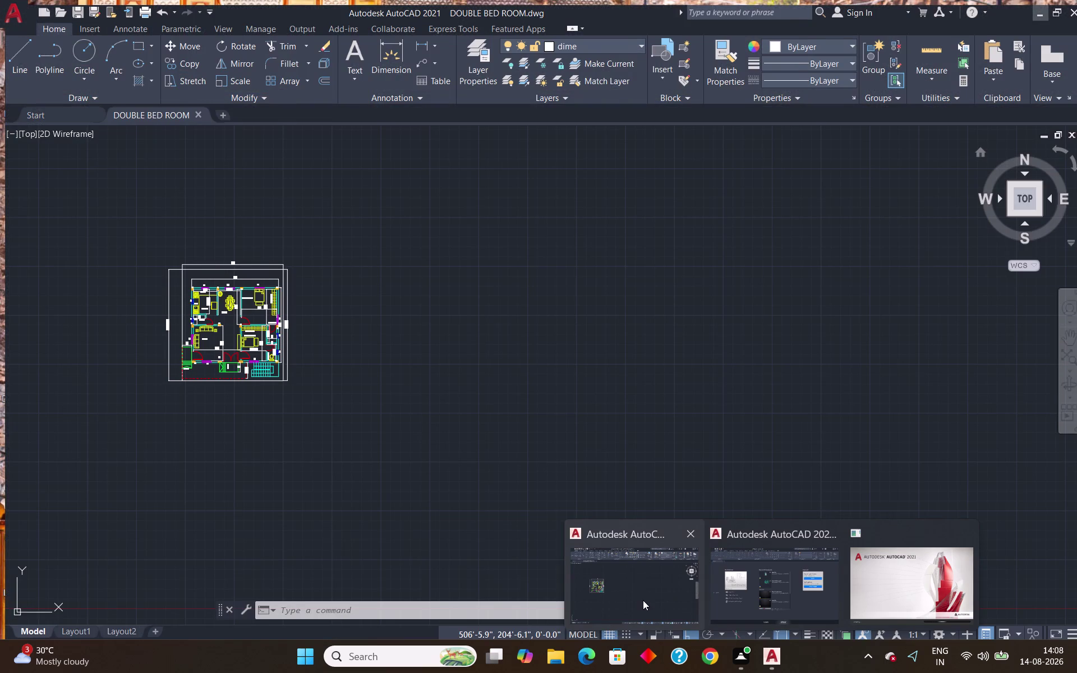
Bring the double bedroom floor plan to the front, zoom in, and save it.
click(643, 600)
scroll(up, 3)
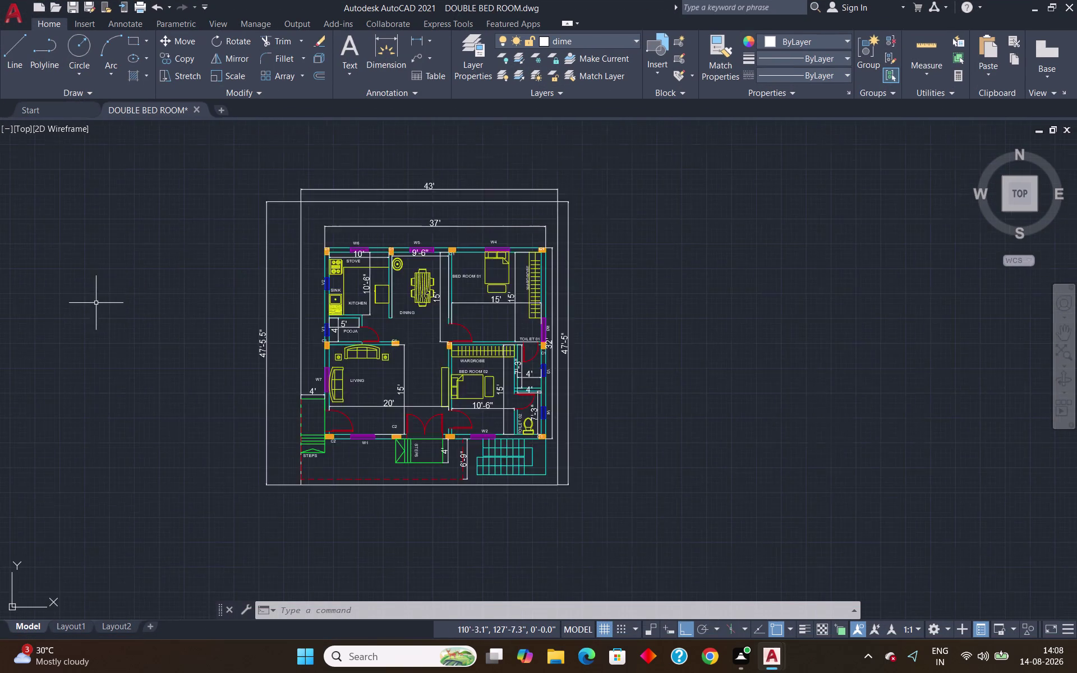
scroll(up, 3)
scroll(down, 3)
scroll(up, 3)
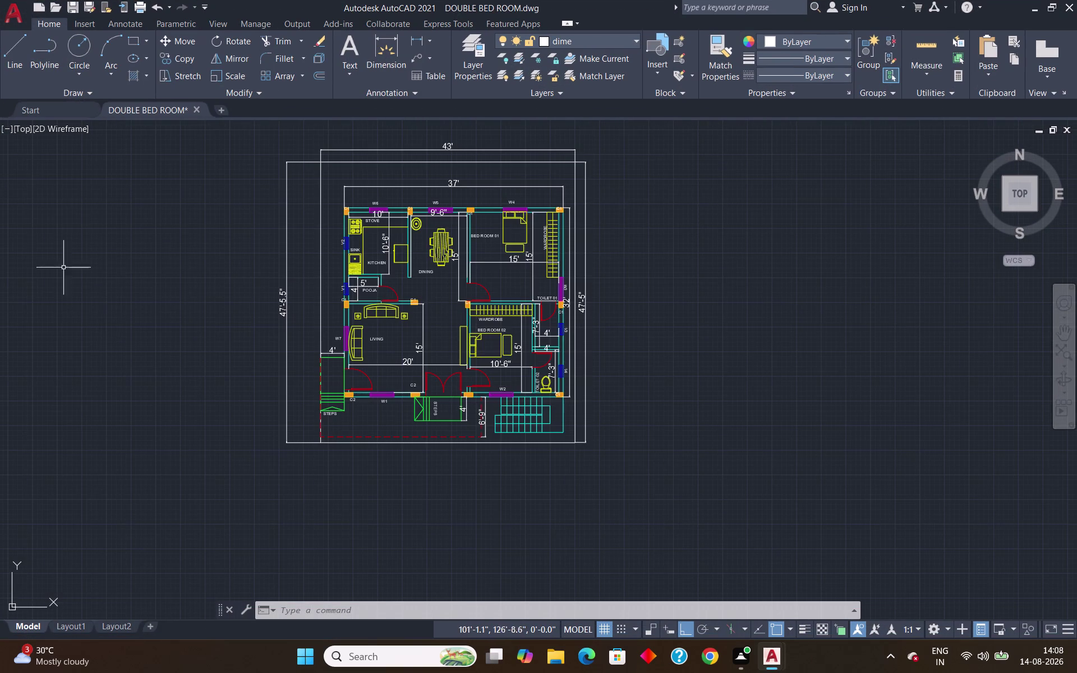
click(18, 18)
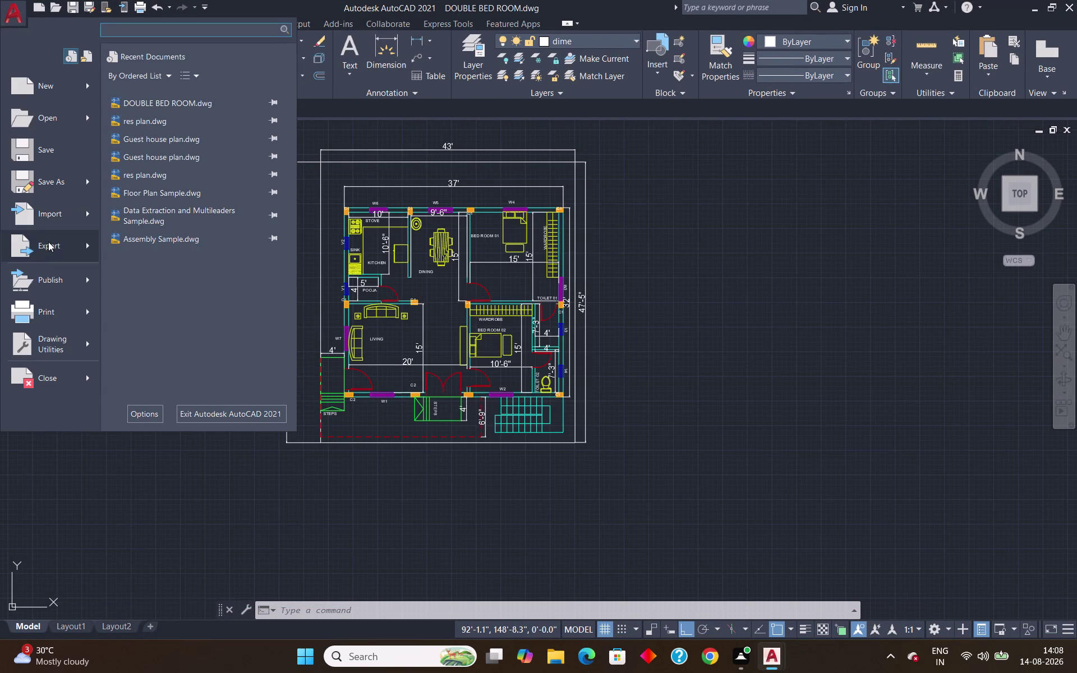
click(63, 145)
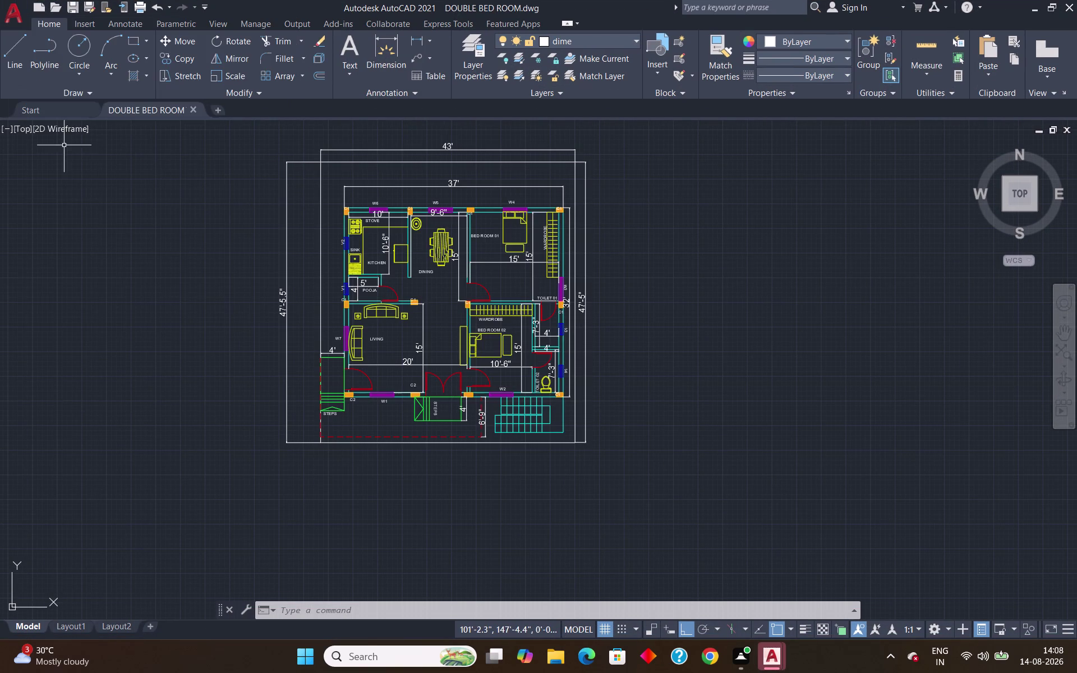
Save a copy of the drawing as DOUBLE BED ROOM.dwg on the Desktop.
click(15, 13)
click(53, 178)
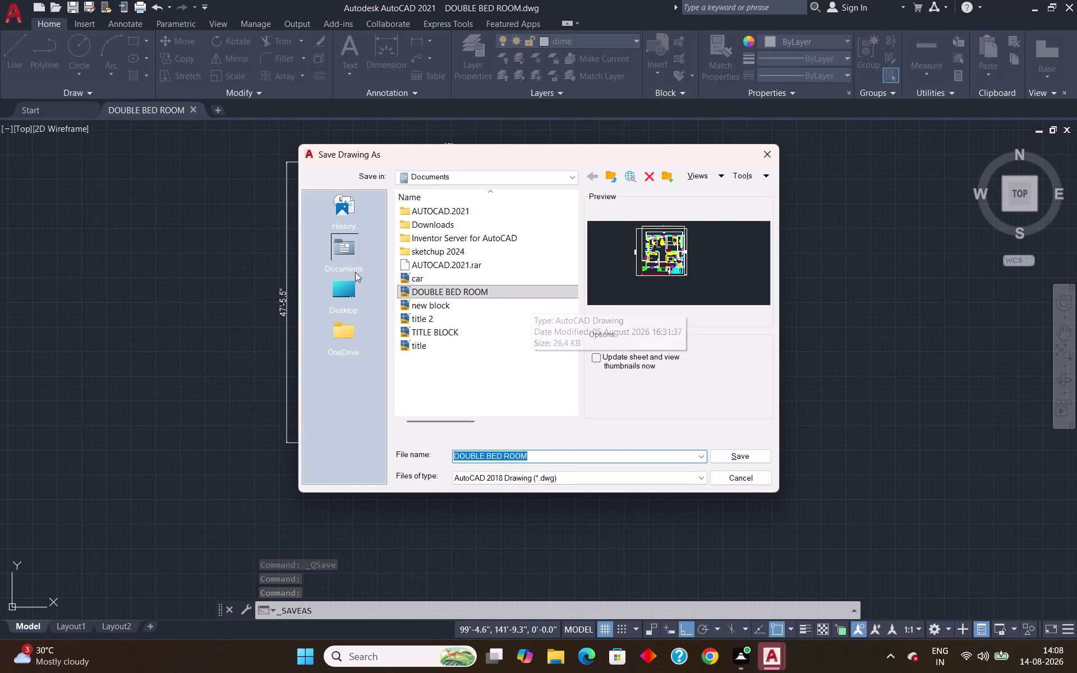
click(345, 290)
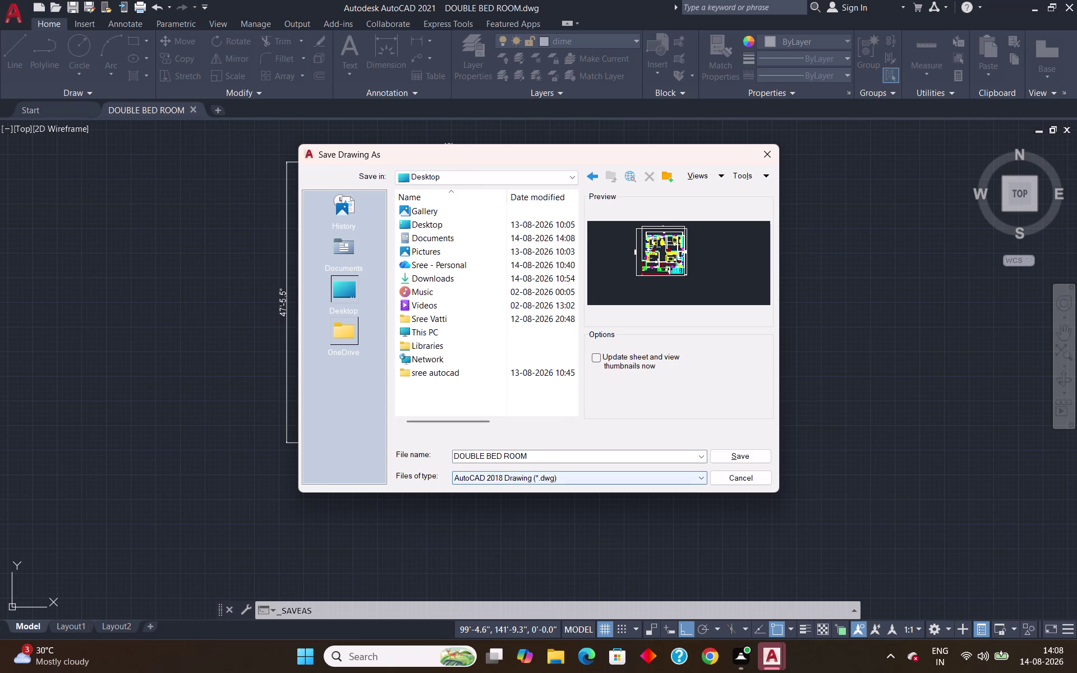
click(724, 456)
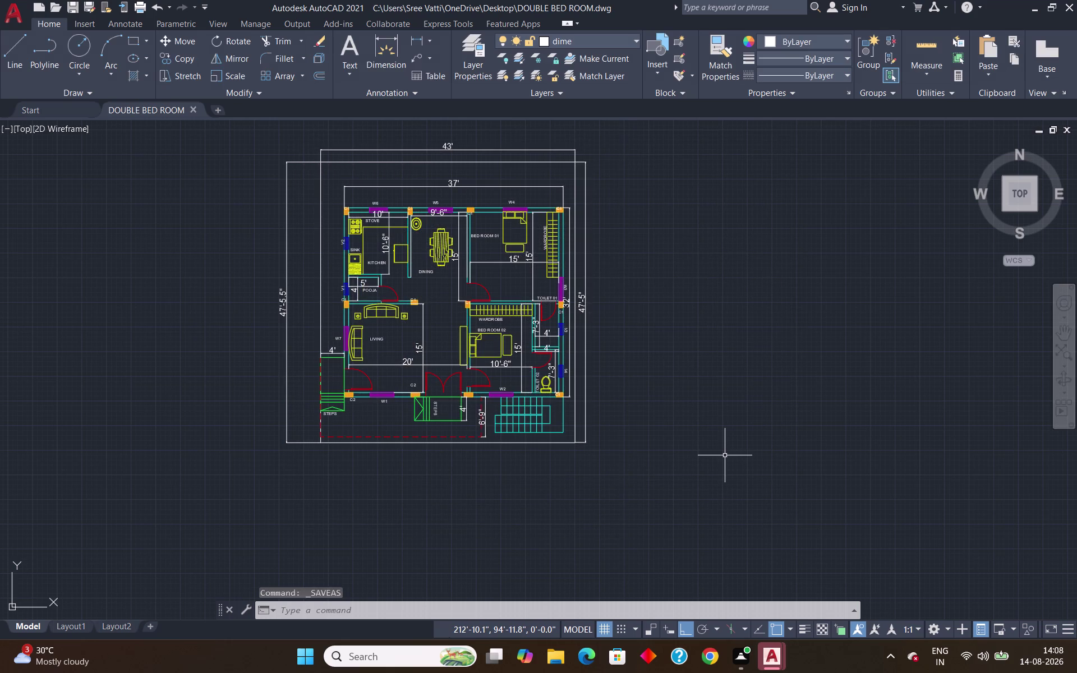
click(16, 17)
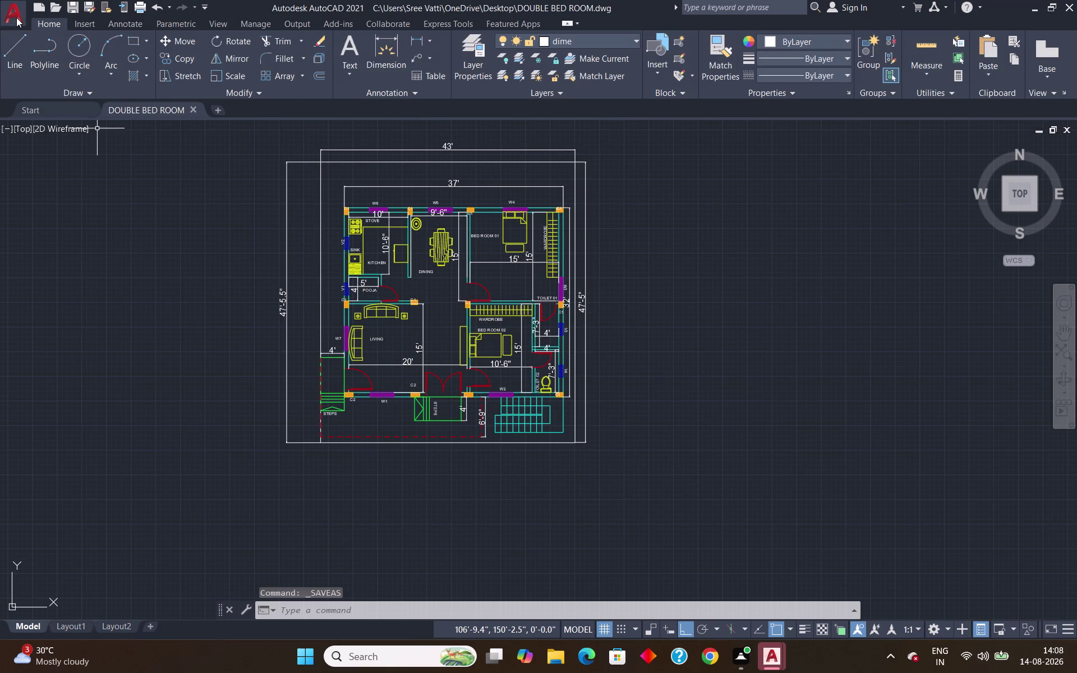
Save DOUBLE BED ROOM.dwg into the Desktop 'sree autocad' folder and close the drawing.
click(74, 176)
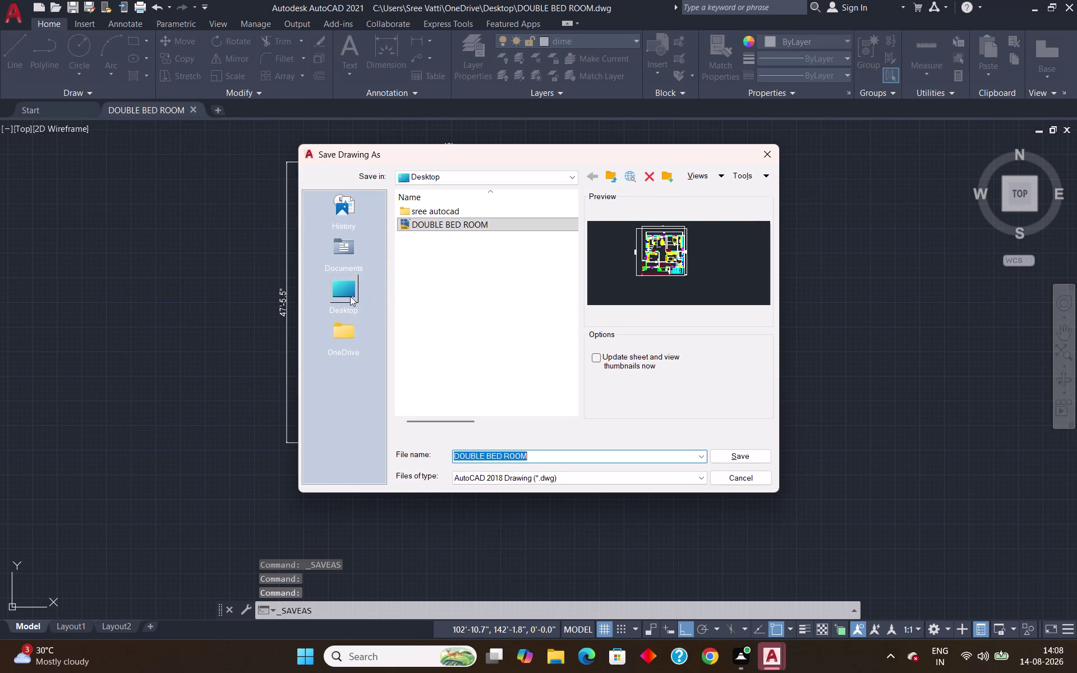
double_click(433, 209)
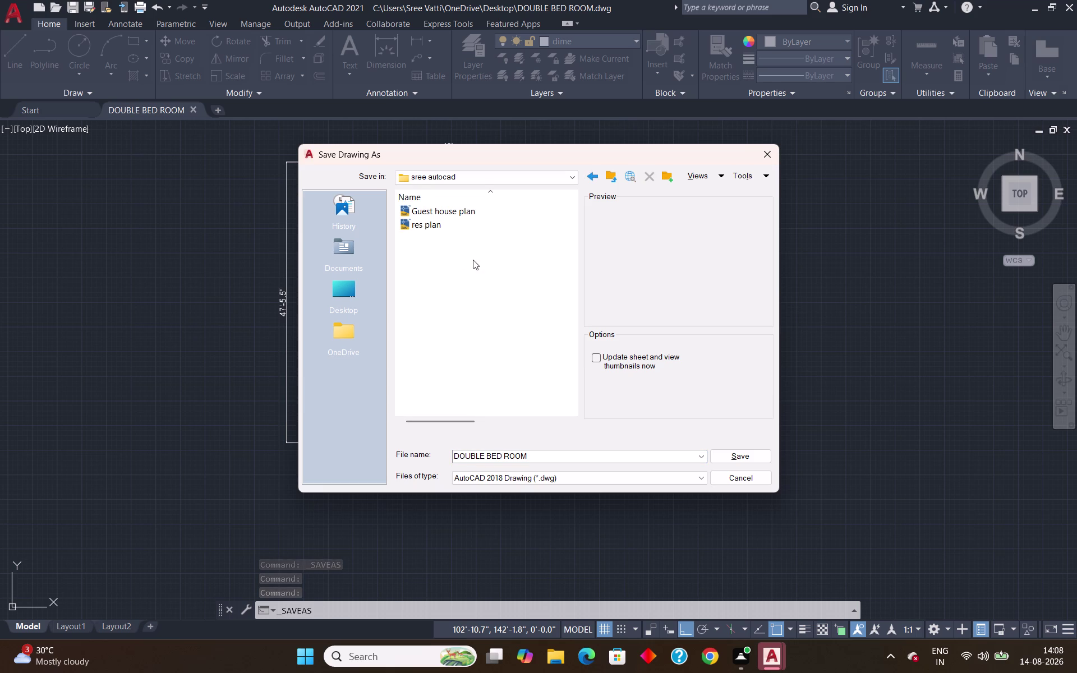
click(739, 462)
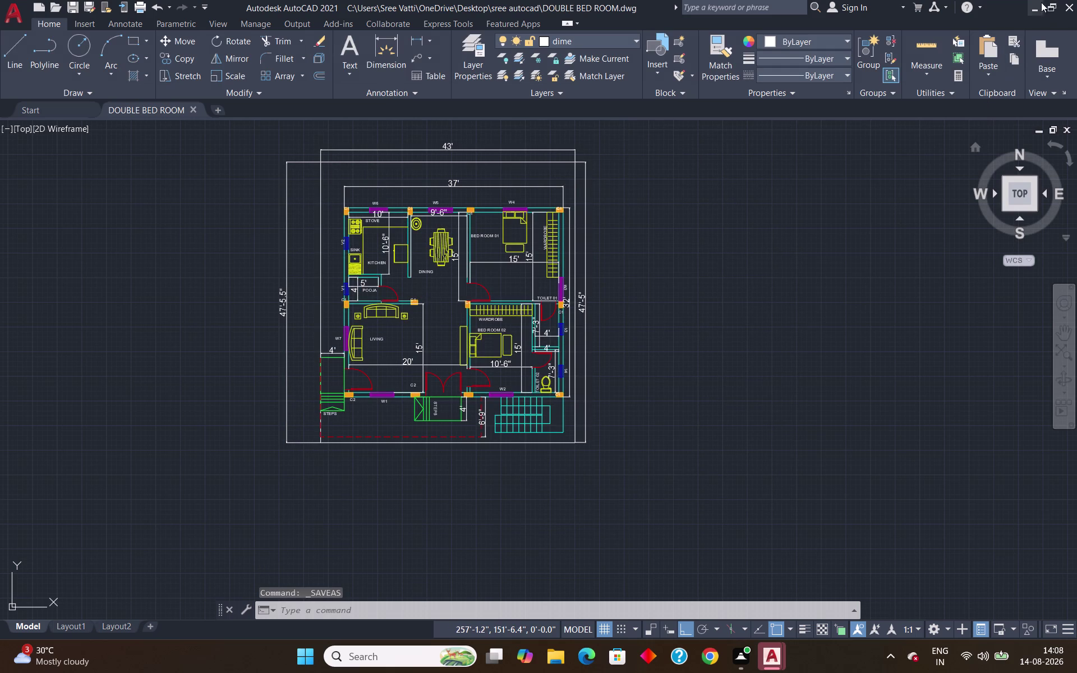
click(1035, 11)
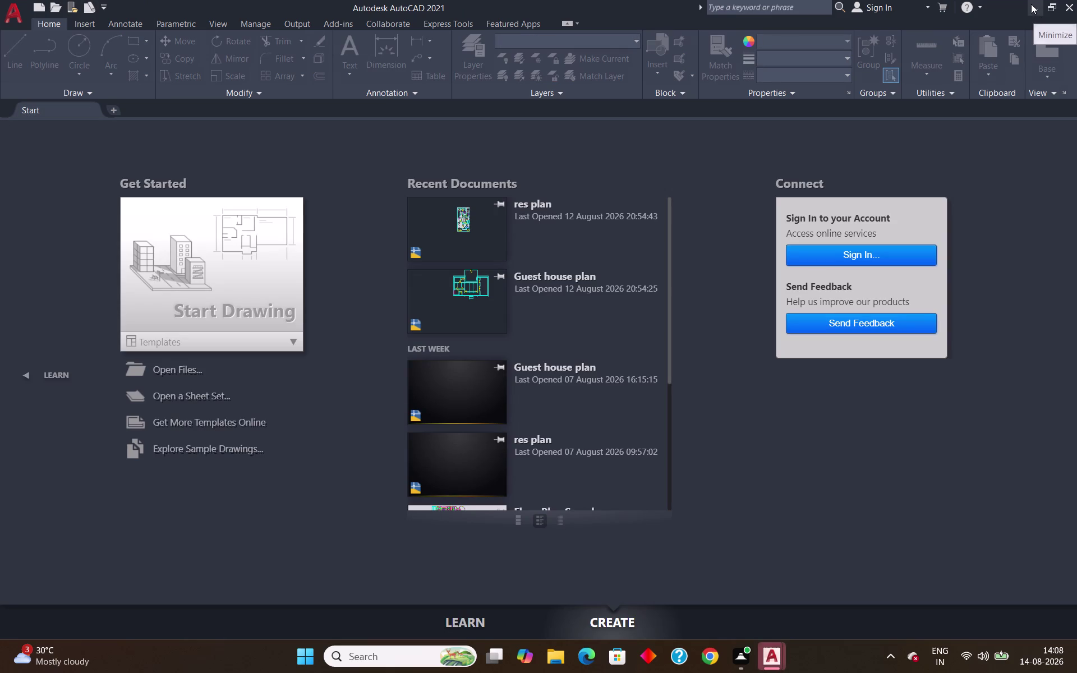